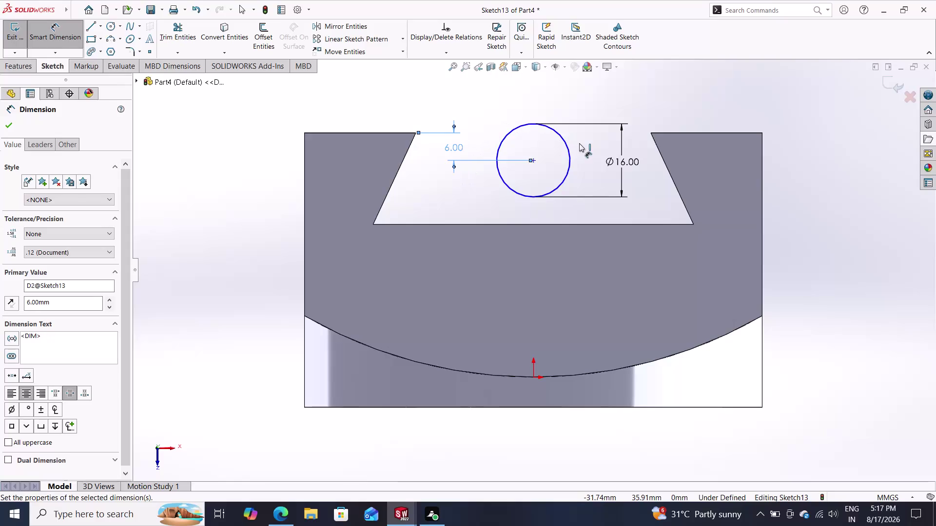
Change the slot circle's Ø16 diameter dimension to 30 mm.
double_click(612, 164)
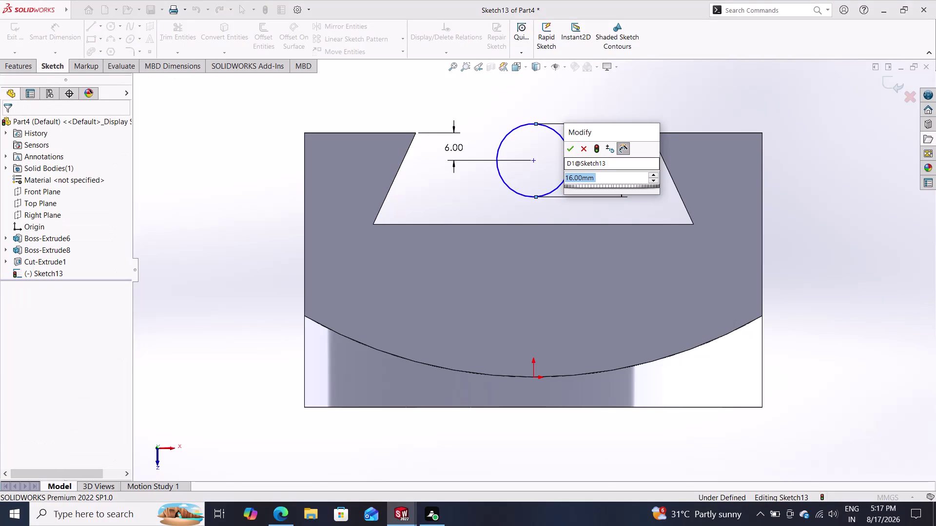
text(30)
key(Return)
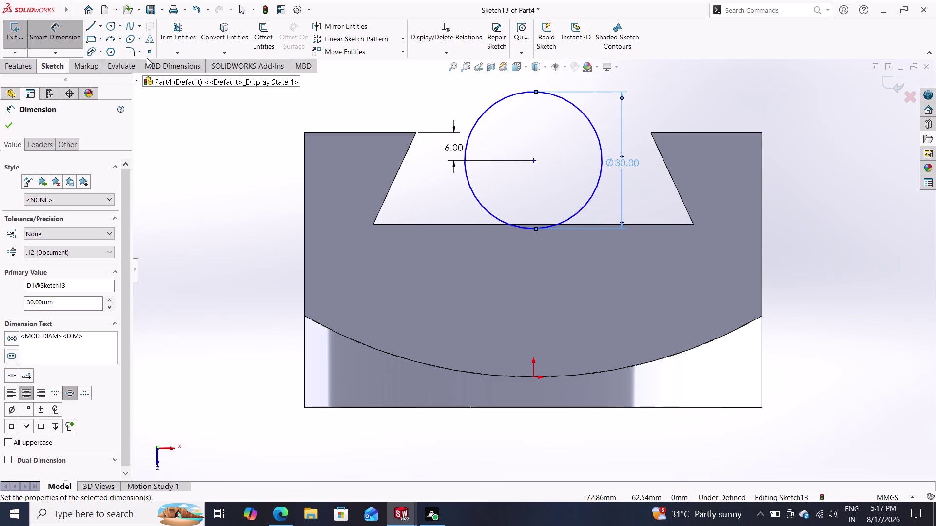
click(108, 27)
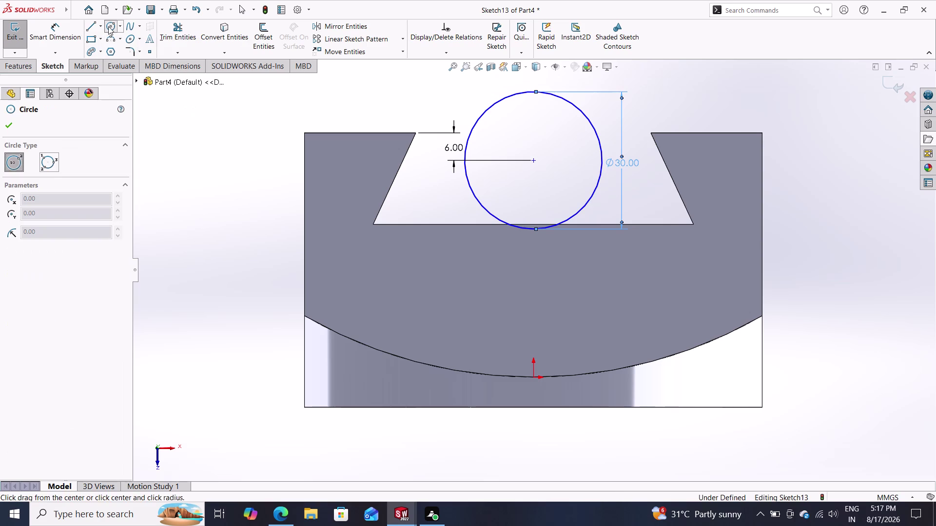
Draw a circle on the 30 mm circle's center and dimension it to 16 mm.
click(533, 159)
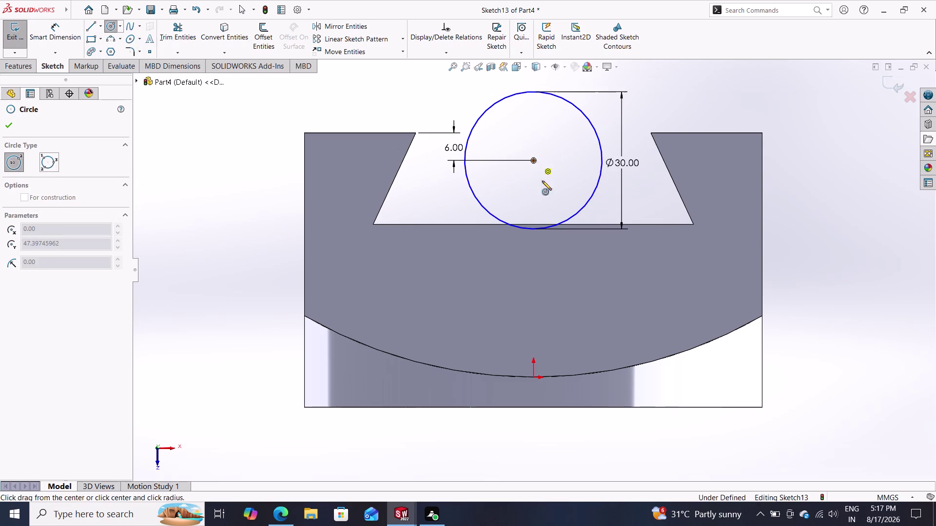
click(554, 192)
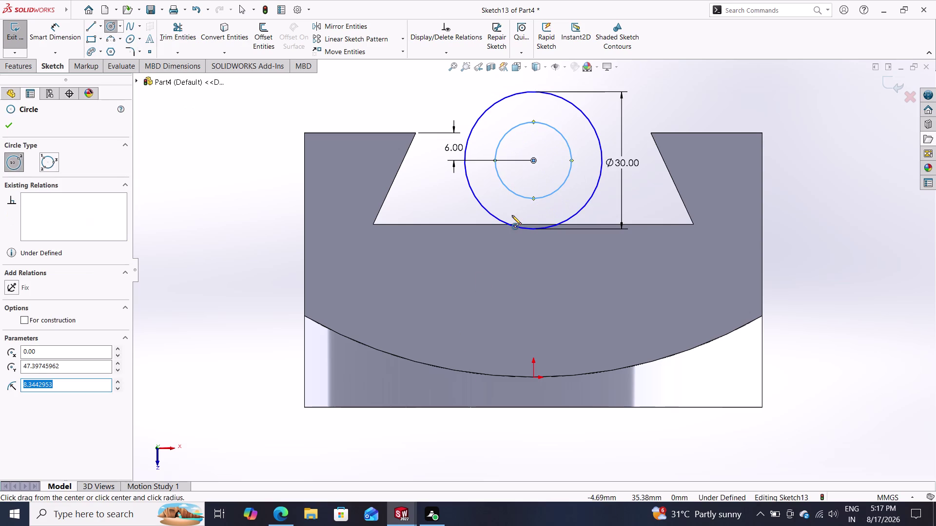
click(54, 27)
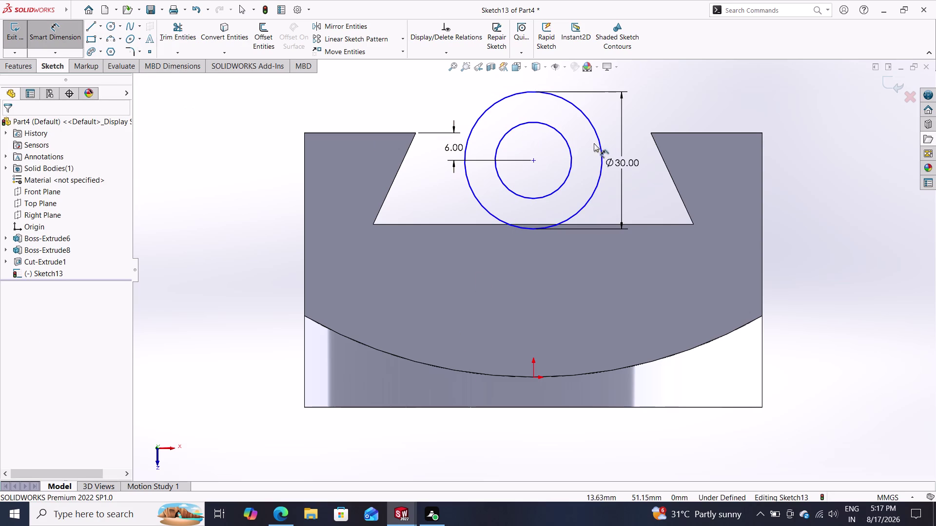
click(568, 140)
click(684, 103)
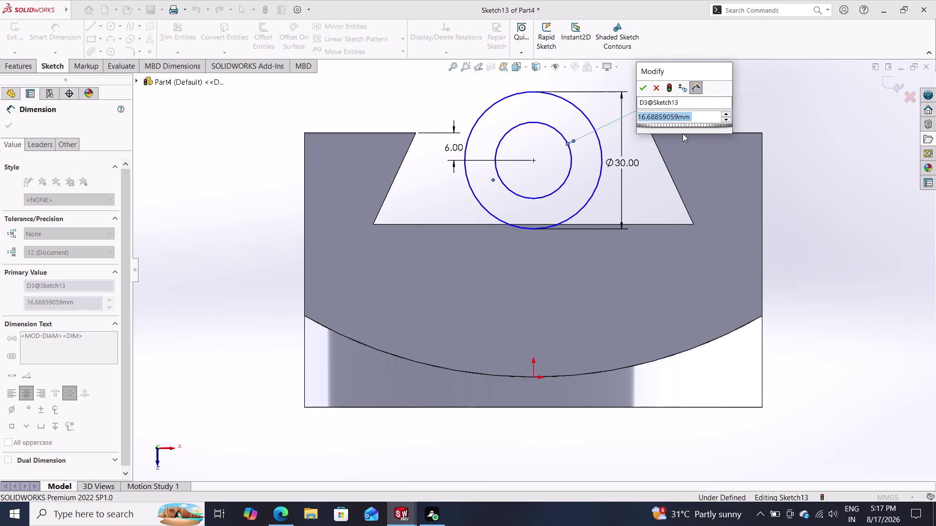
text(16)
key(Return)
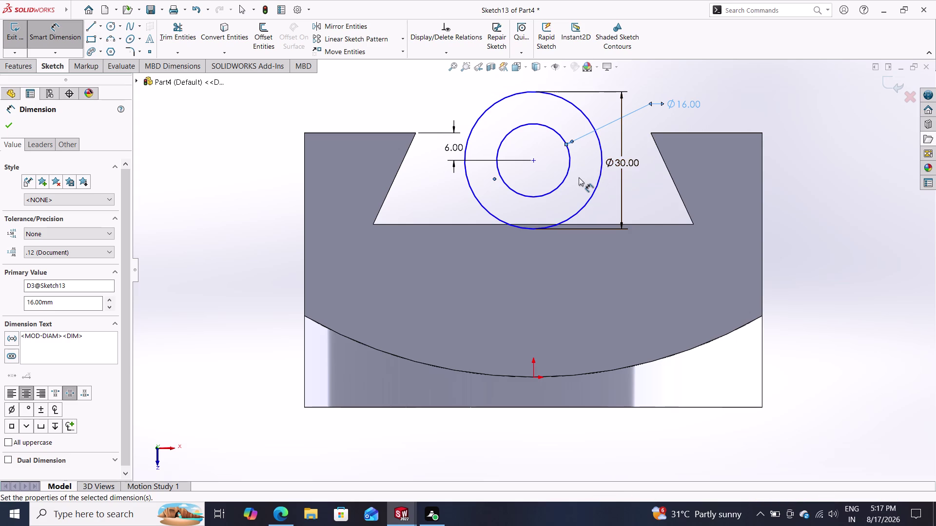
double_click(94, 29)
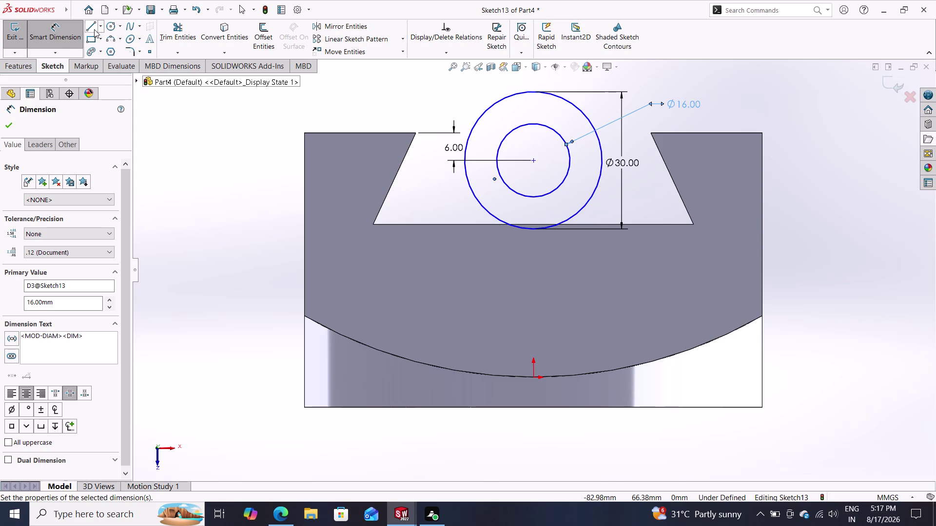
click(603, 161)
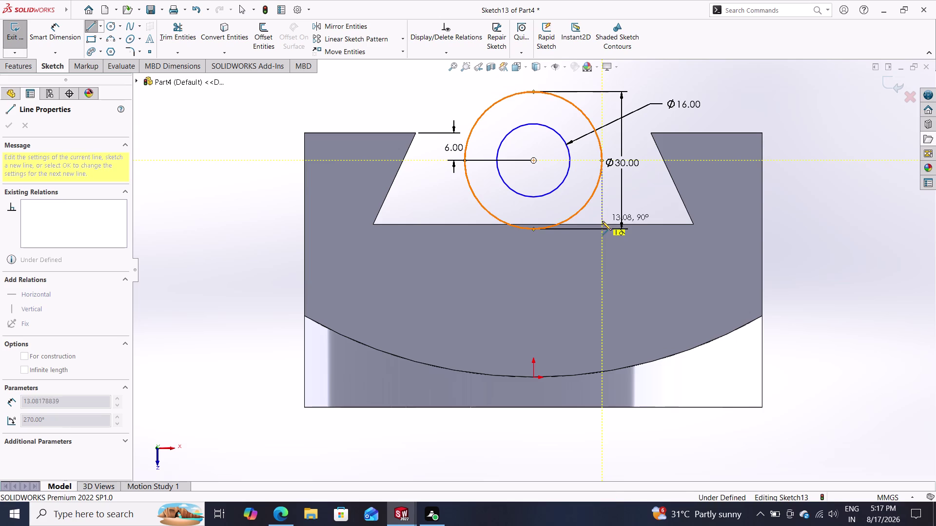
Sketch vertical lines from both circle sides to the slot floor, joined by a bottom line.
click(602, 224)
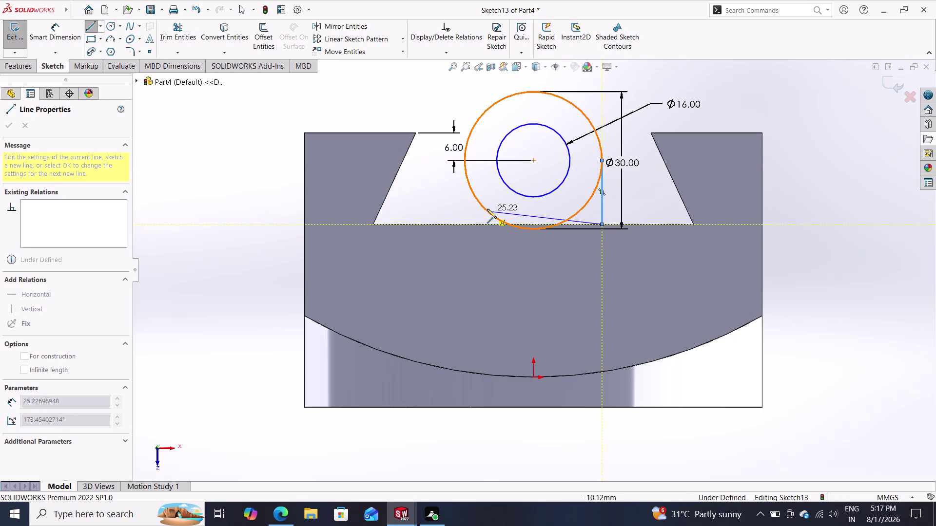
double_click(442, 204)
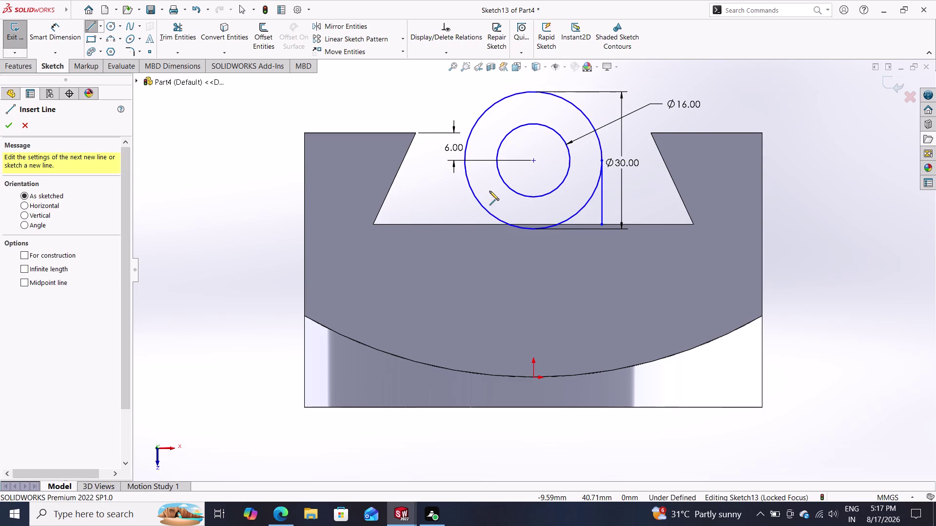
click(601, 225)
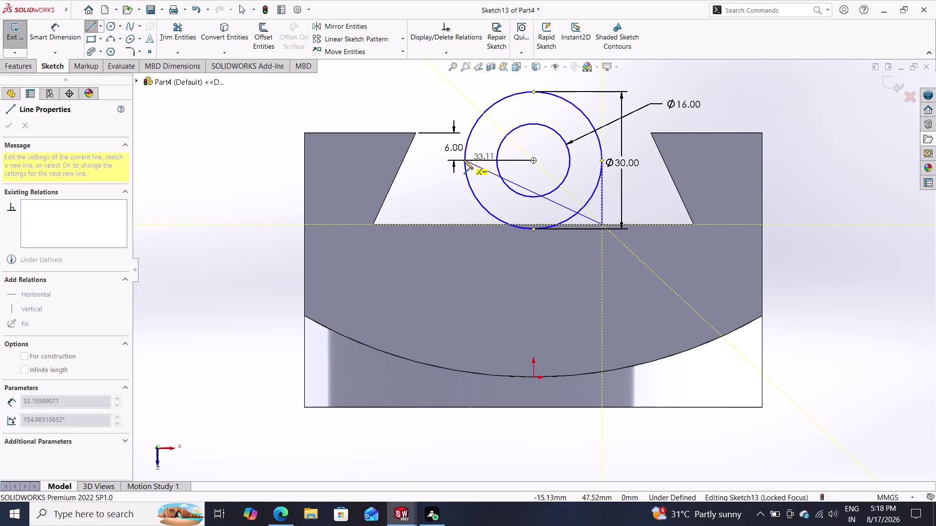
click(464, 224)
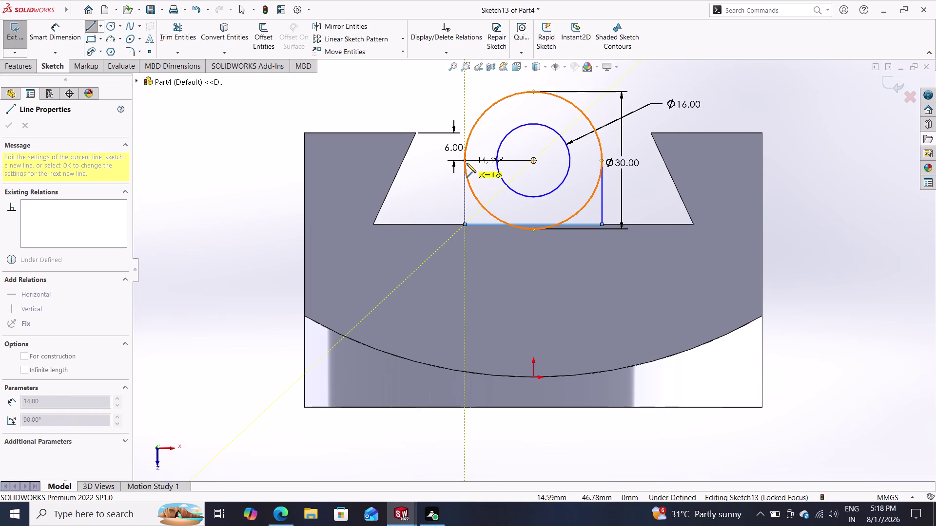
click(465, 163)
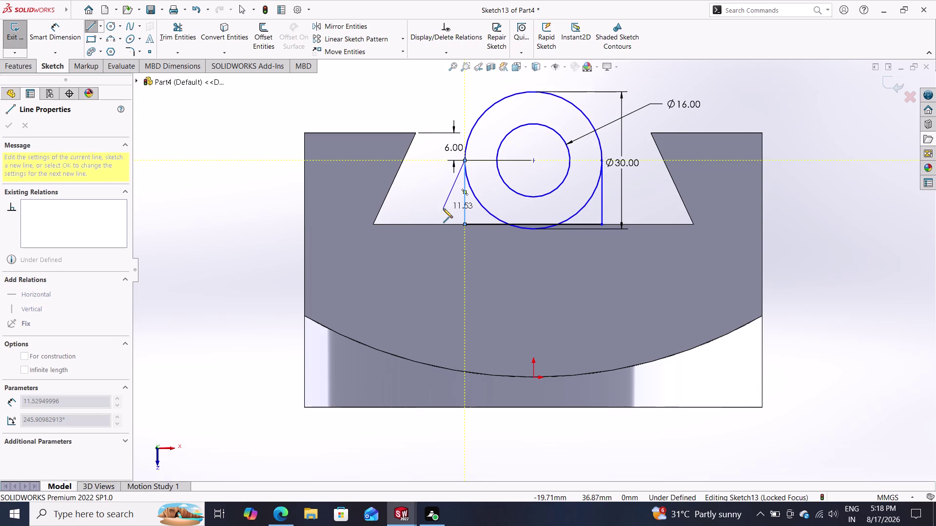
key(Escape)
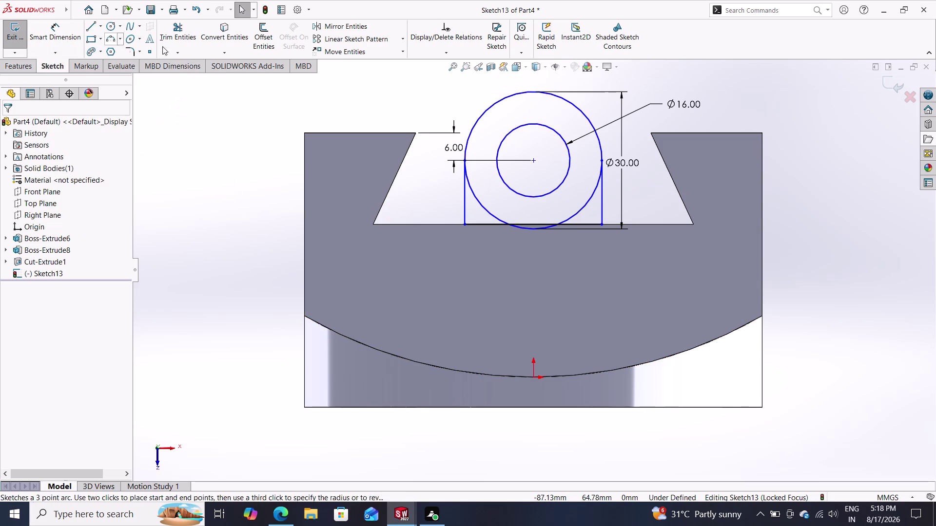
click(178, 36)
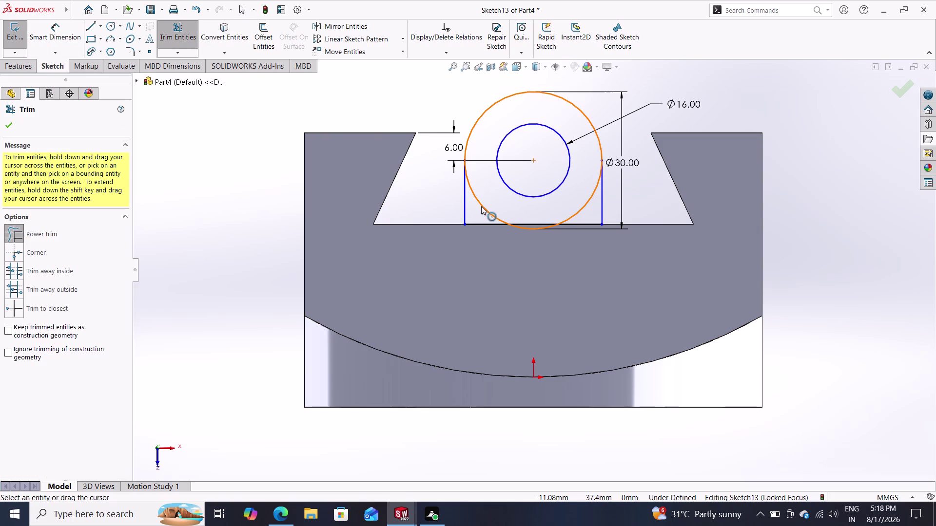
Trim away the 30 mm circle's lower arc pieces using Trim to closest.
click(57, 308)
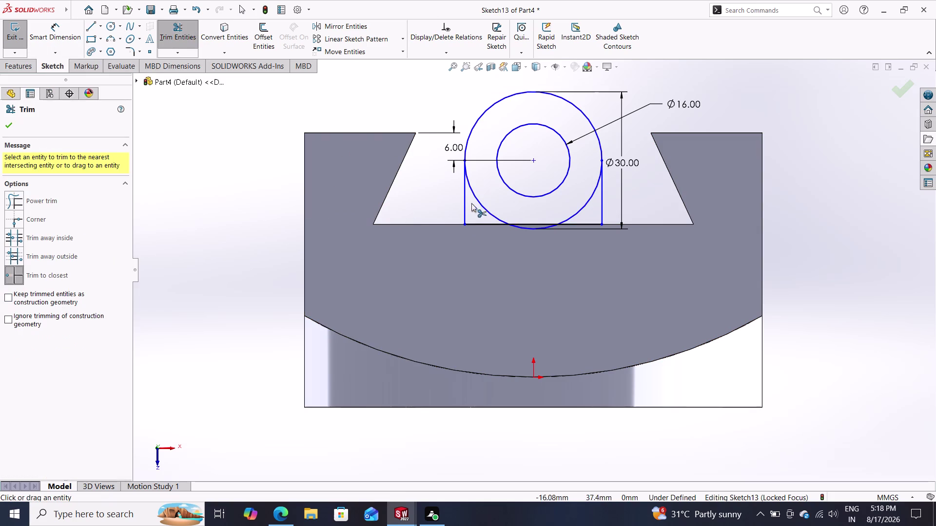
click(479, 204)
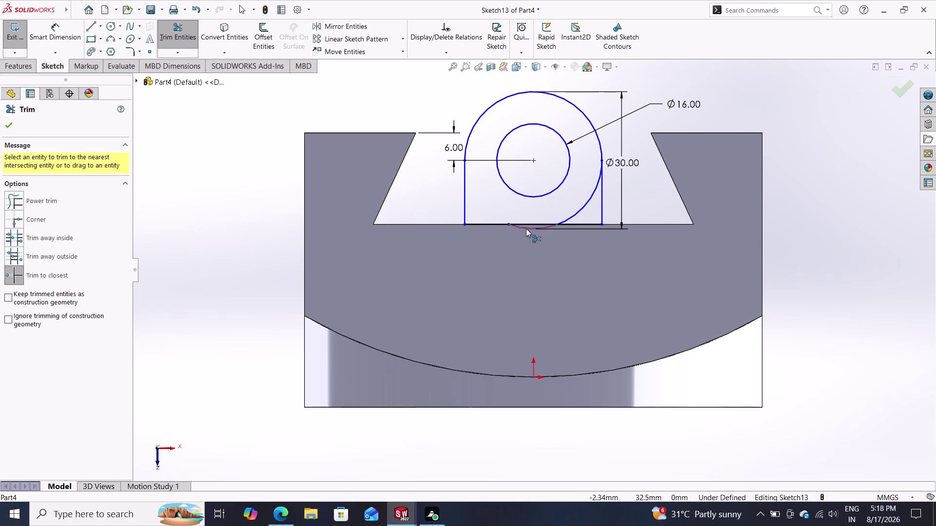
click(526, 228)
click(583, 207)
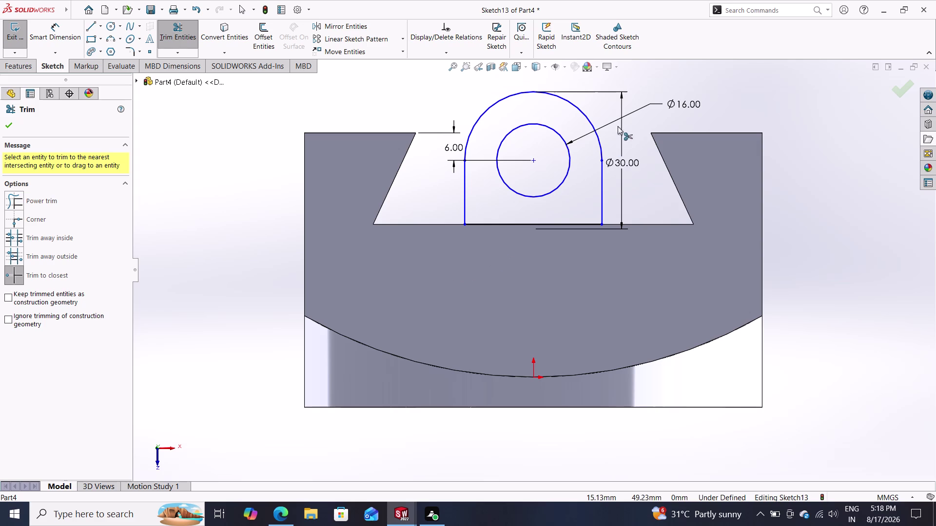
Turn on Shaded Sketch Contours to show the closed round-topped profile.
double_click(620, 35)
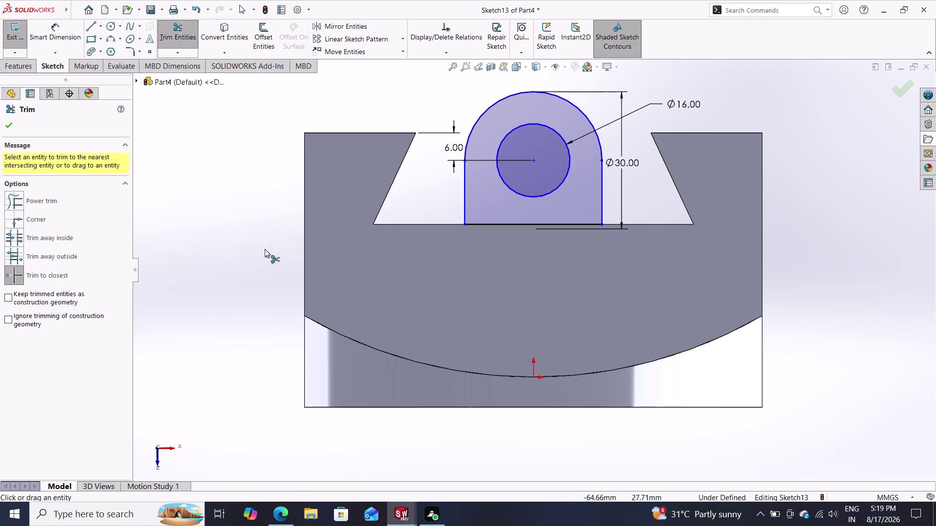
double_click(447, 145)
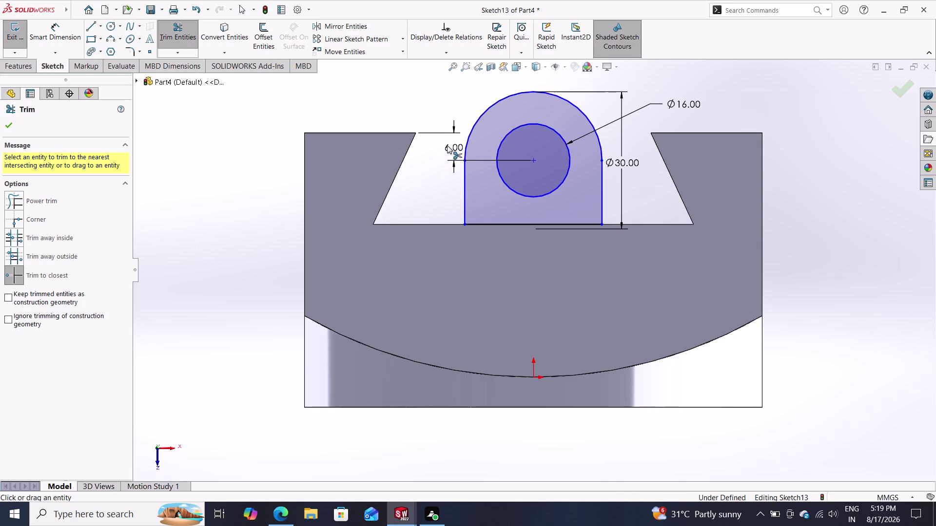
double_click(453, 143)
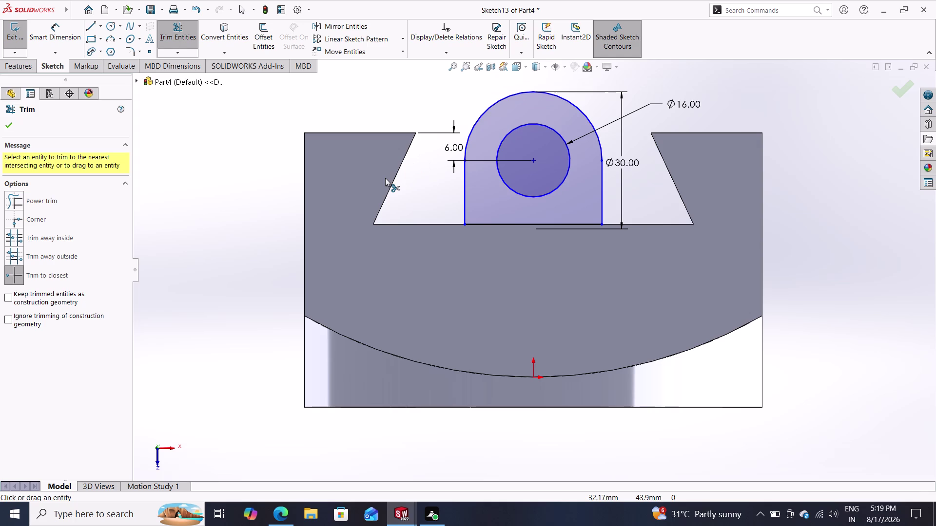
key(Escape)
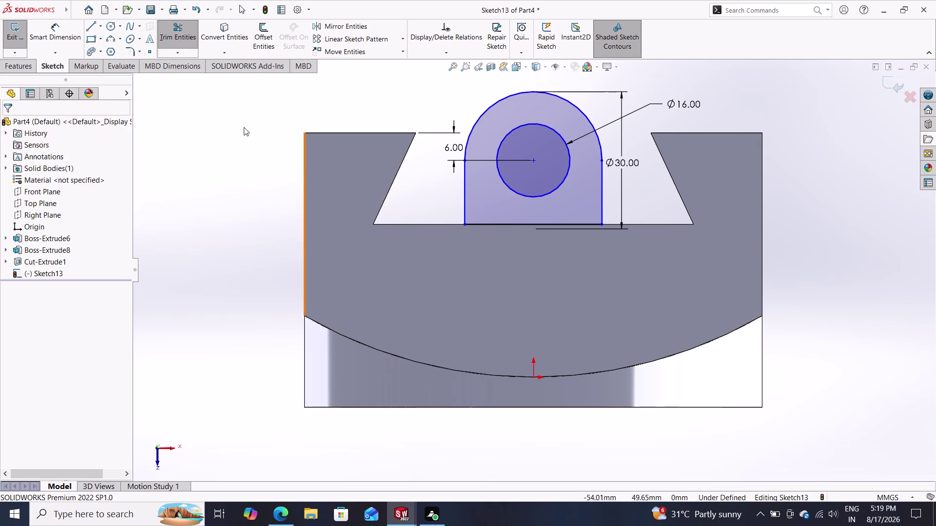
double_click(452, 149)
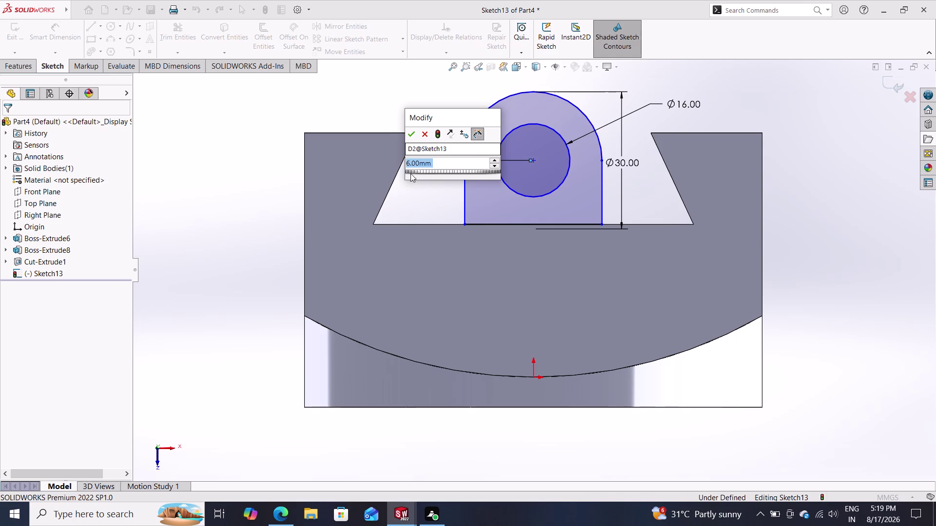
key(9)
key(Return)
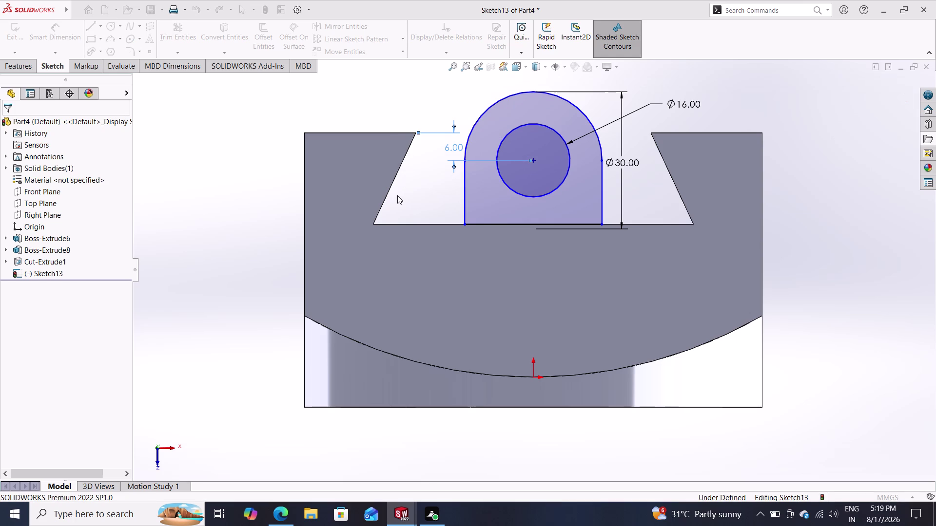